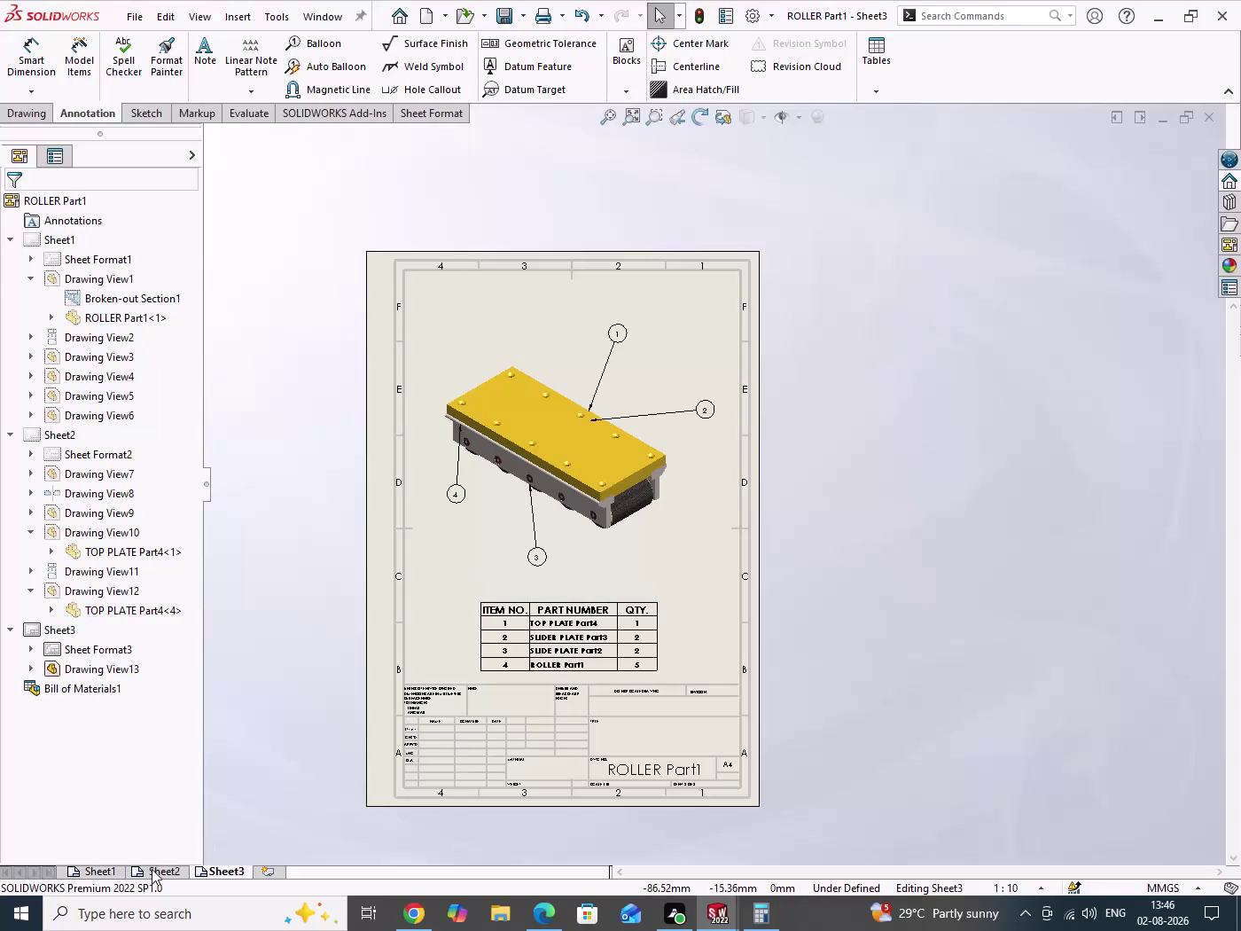
Flip from Sheet2 to Sheet1 of ROLLER Part1, zoom over the sheet, and save.
click(152, 870)
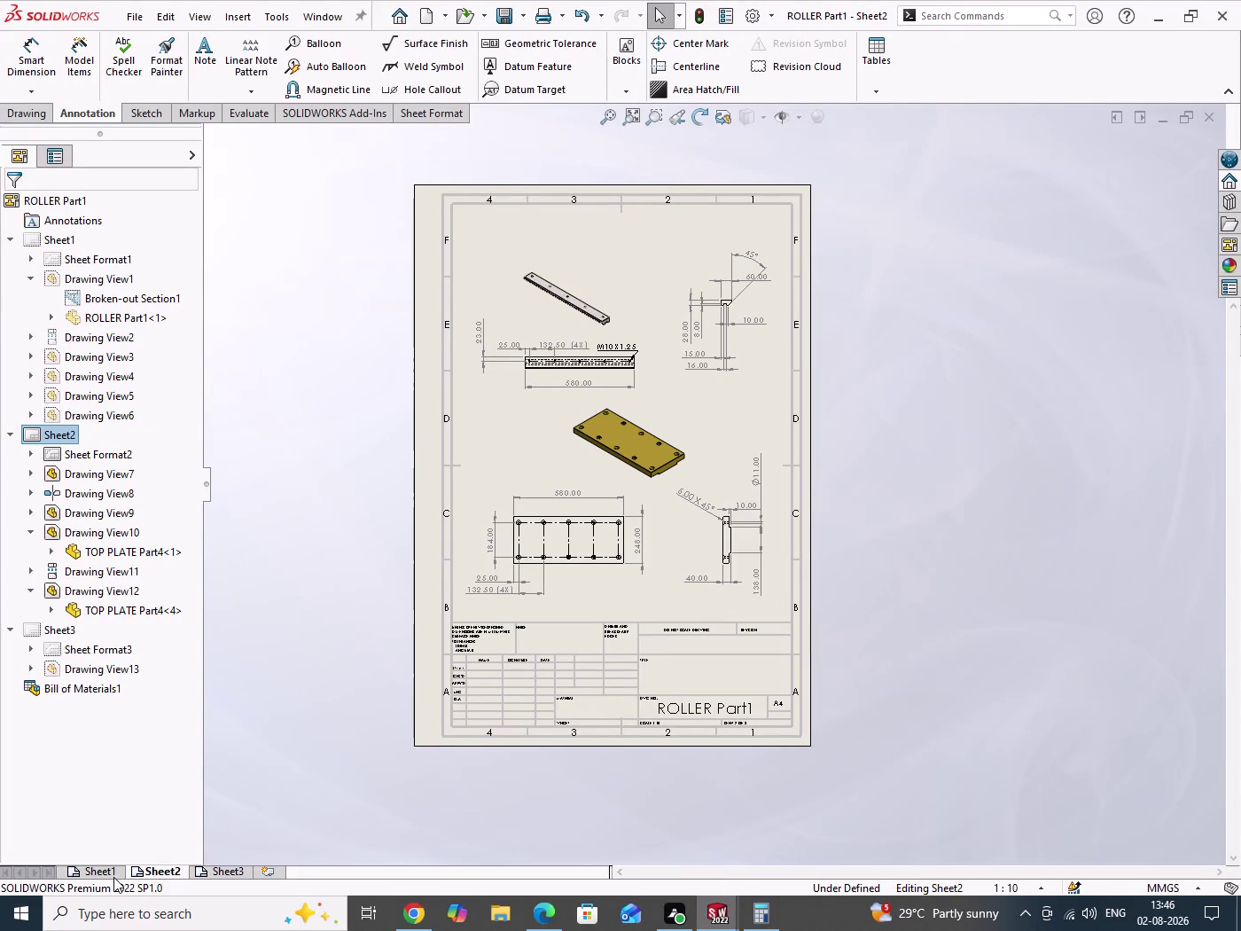
click(94, 876)
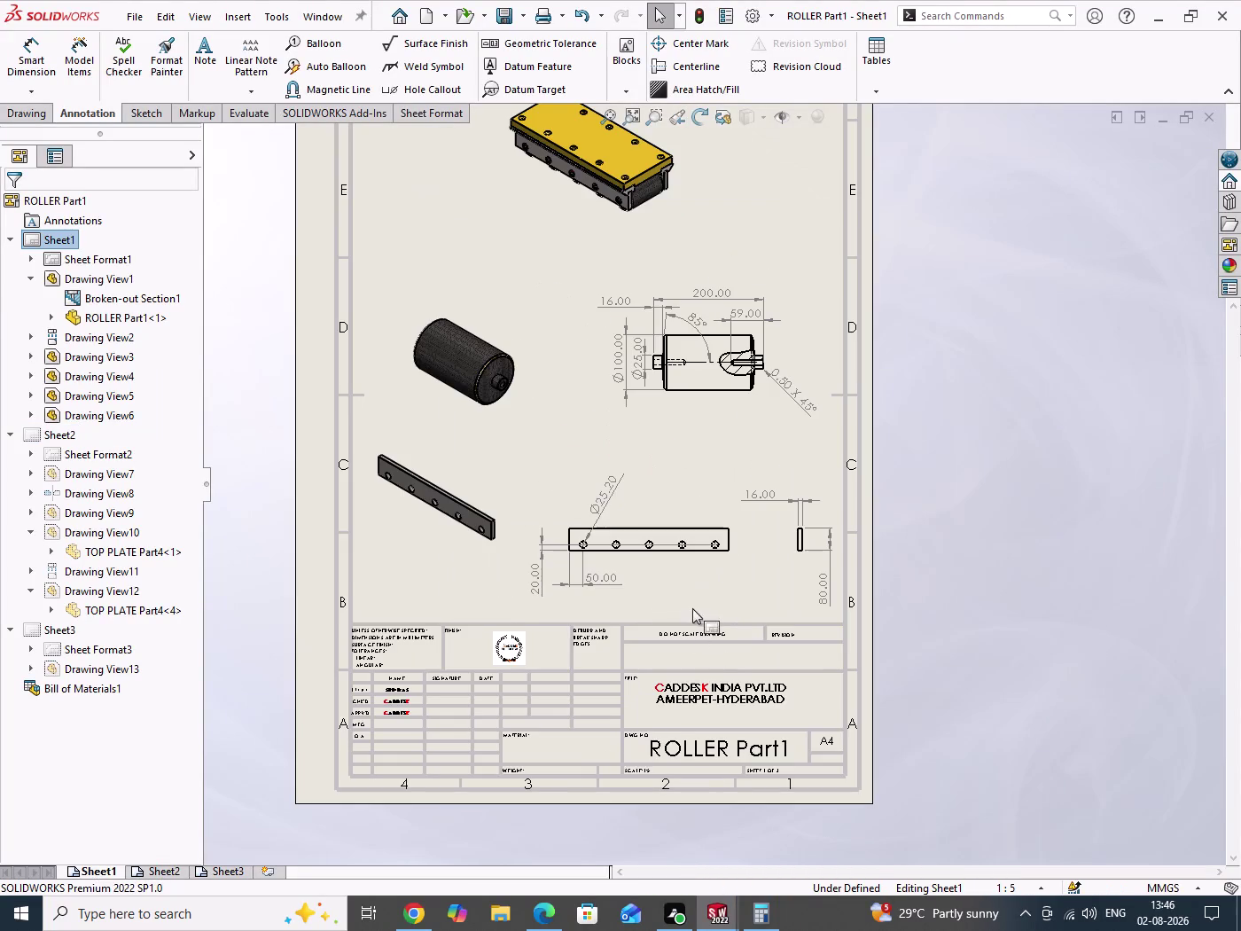
scroll(up, 3)
scroll(up, 3)
scroll(down, 3)
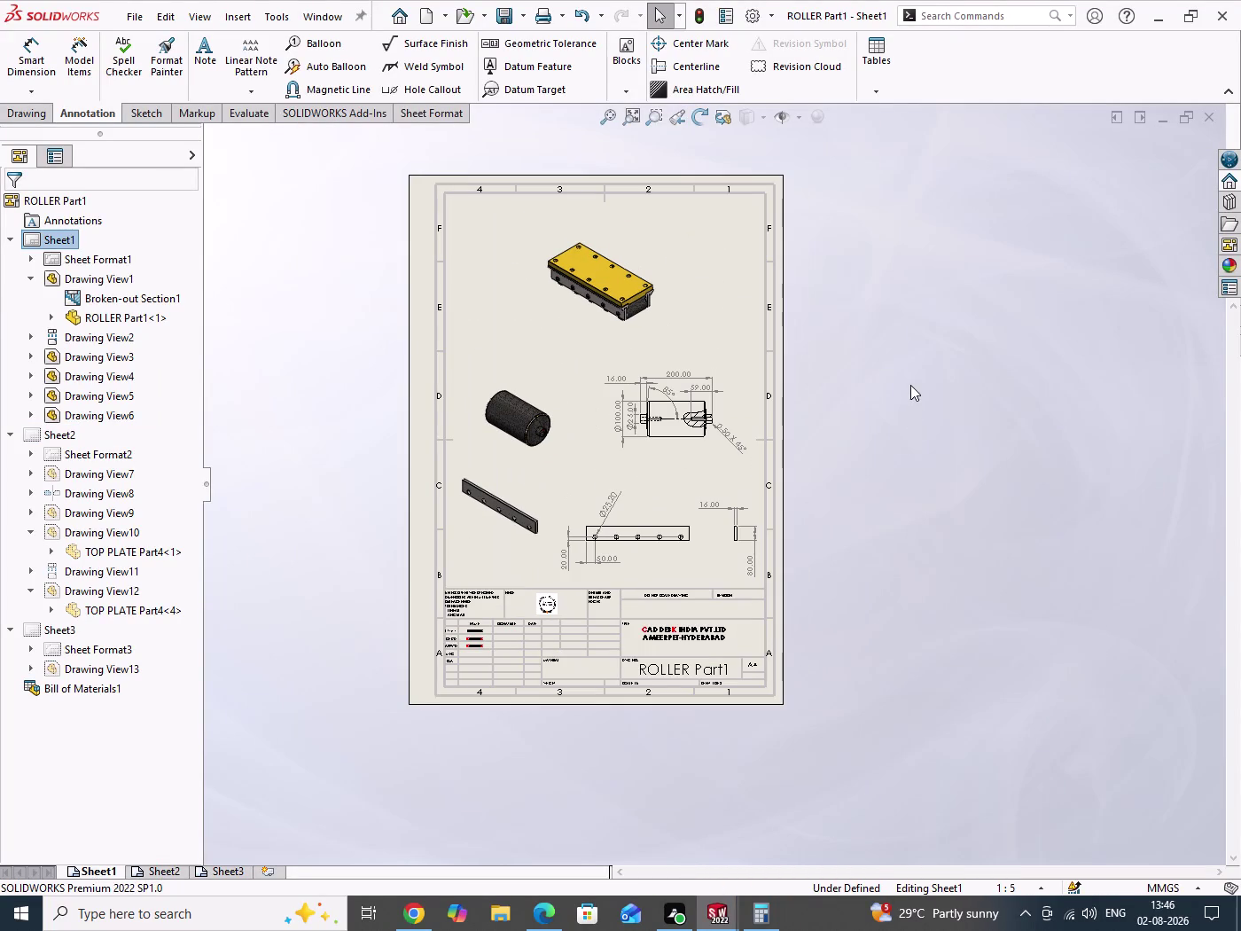
drag(905, 324, 982, 504)
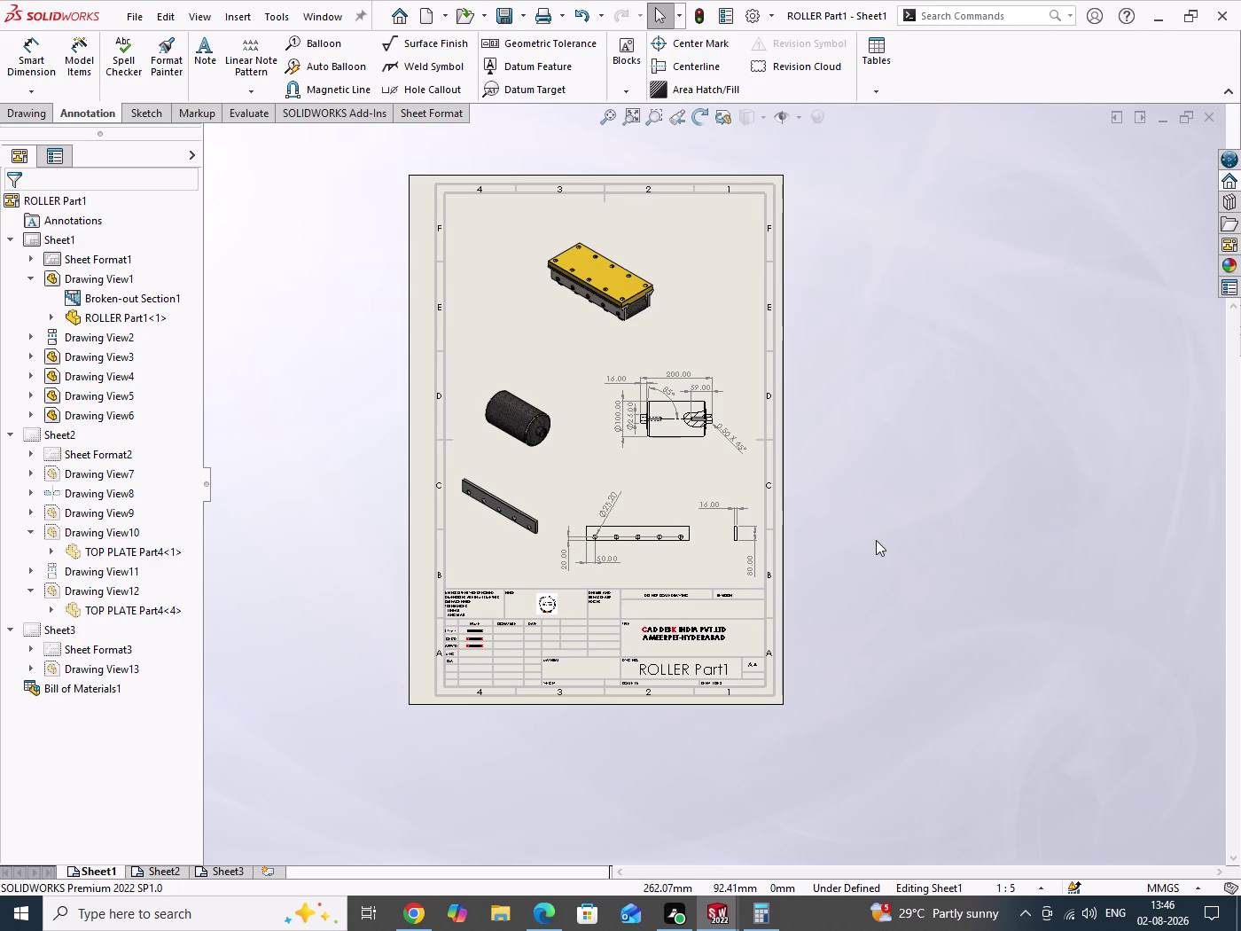
key(ctrl+s)
Close the ROLLER Part1 drawing and the TOP PLATE Part4 part windows.
click(1210, 120)
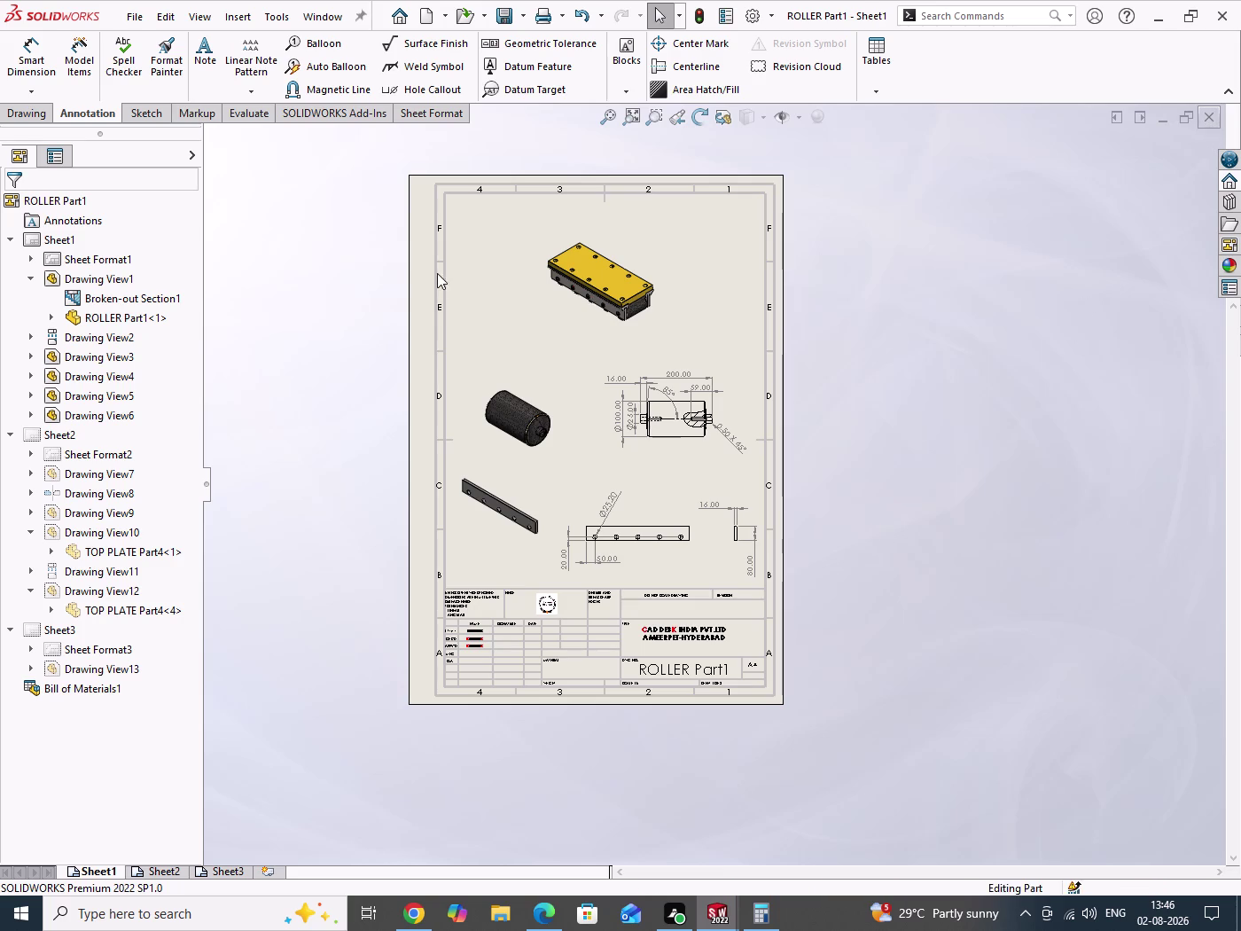
drag(1029, 286, 1056, 418)
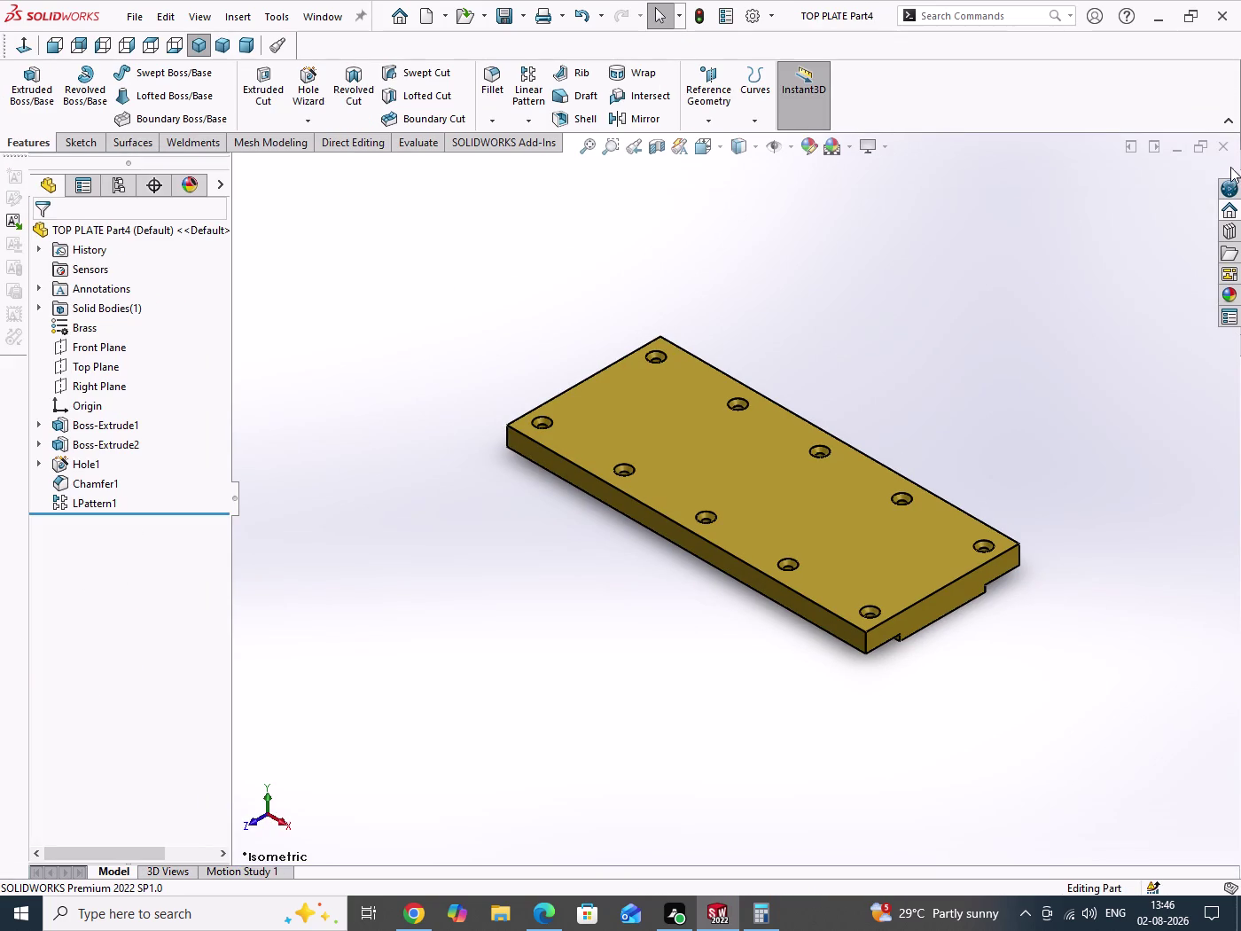
click(1224, 150)
drag(809, 295, 872, 565)
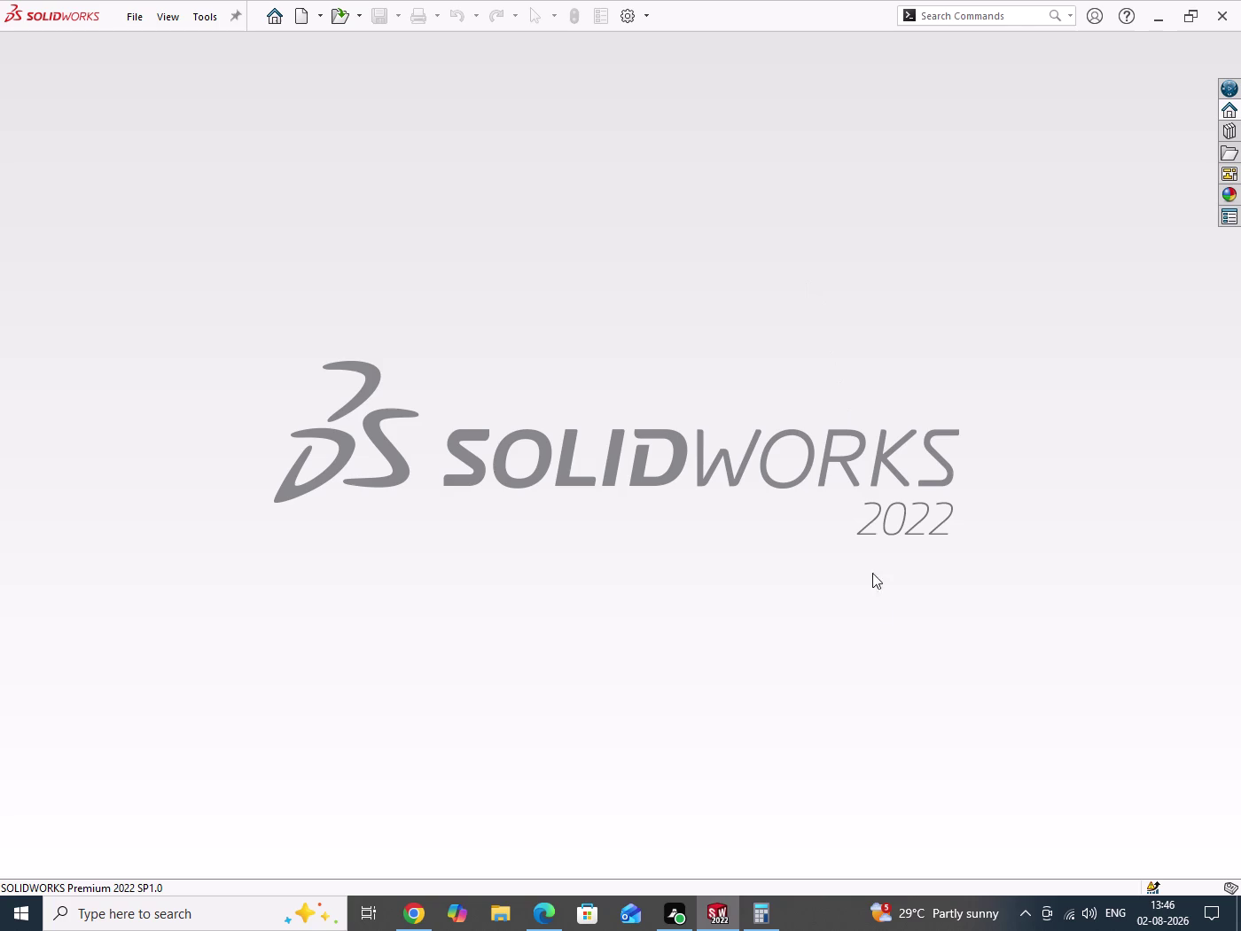
drag(873, 565, 879, 607)
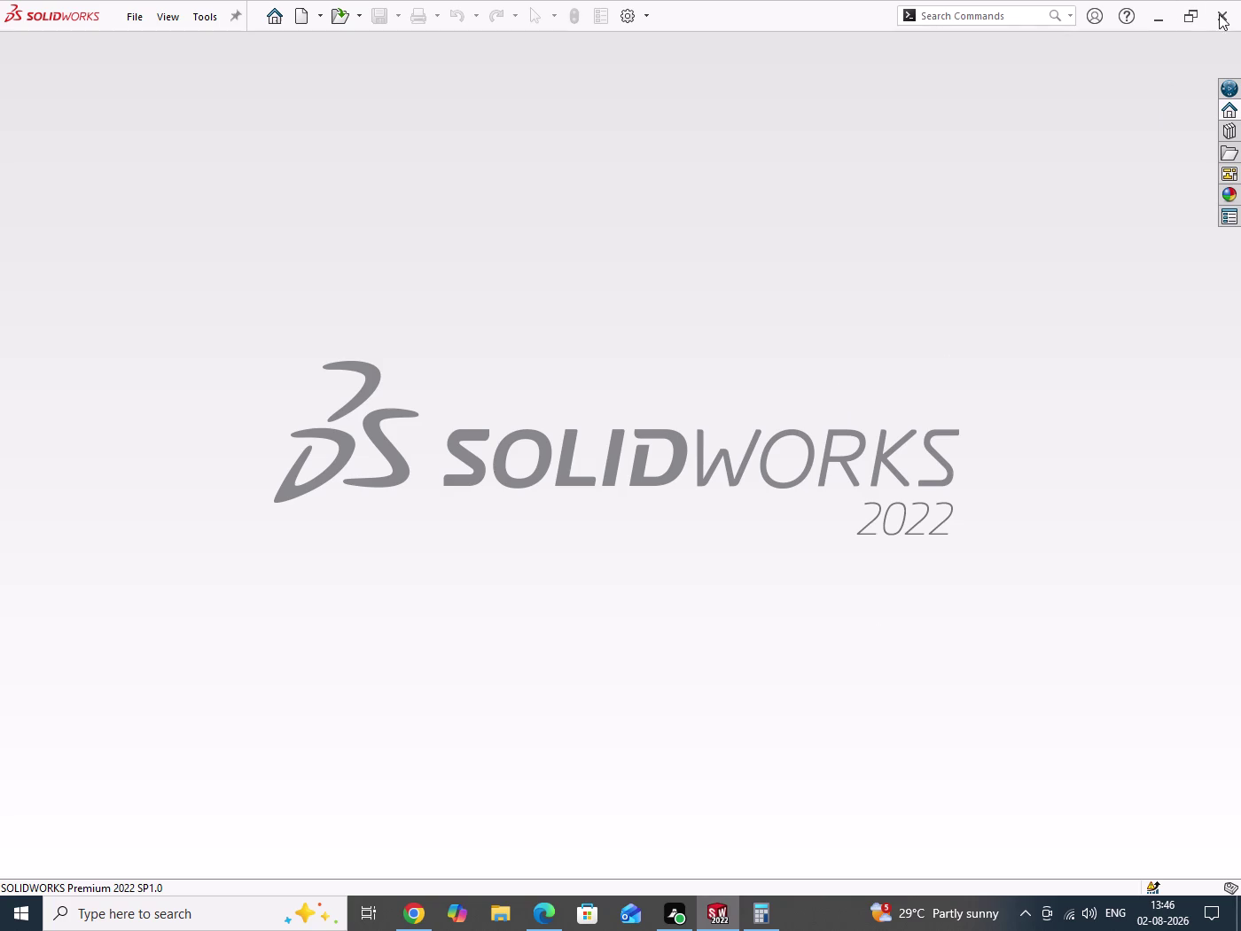